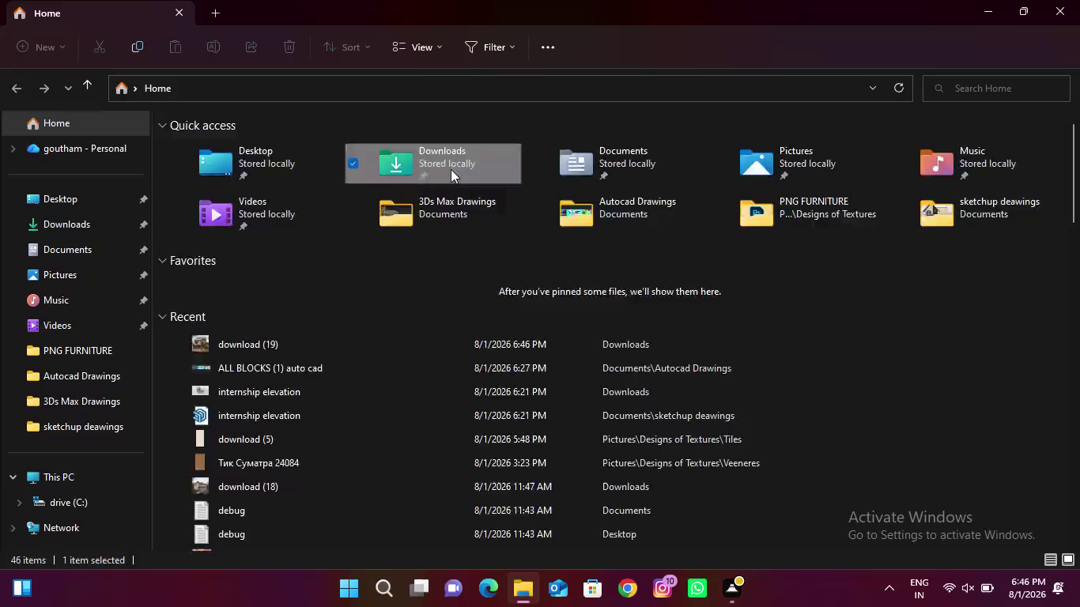
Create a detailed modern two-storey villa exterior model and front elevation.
Open Downloads, launch download (19).jpg in Photos, and maximize the viewer.
double_click(186, 179)
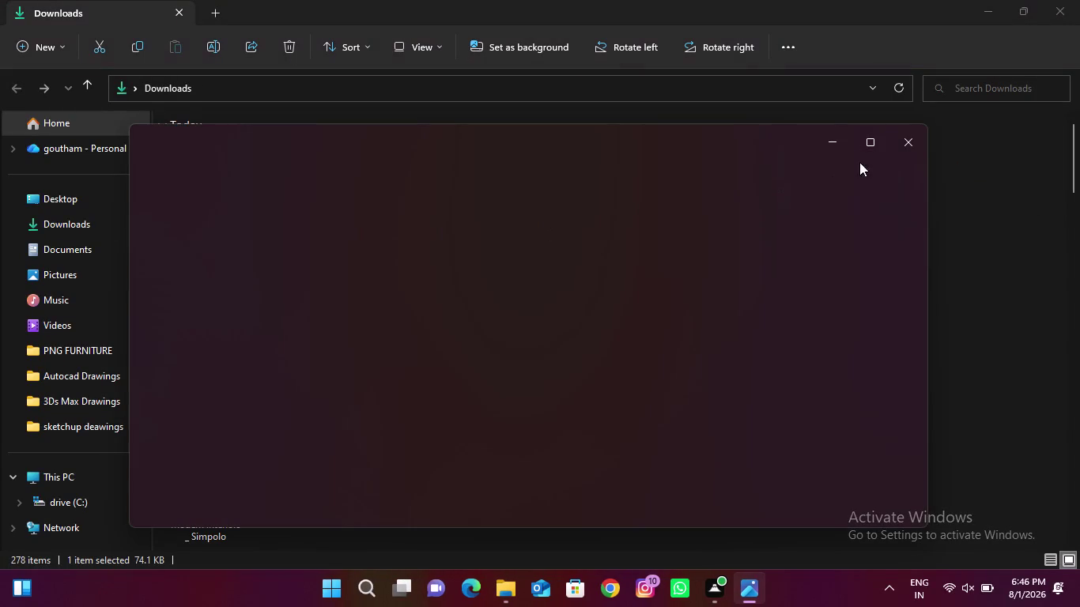
click(876, 142)
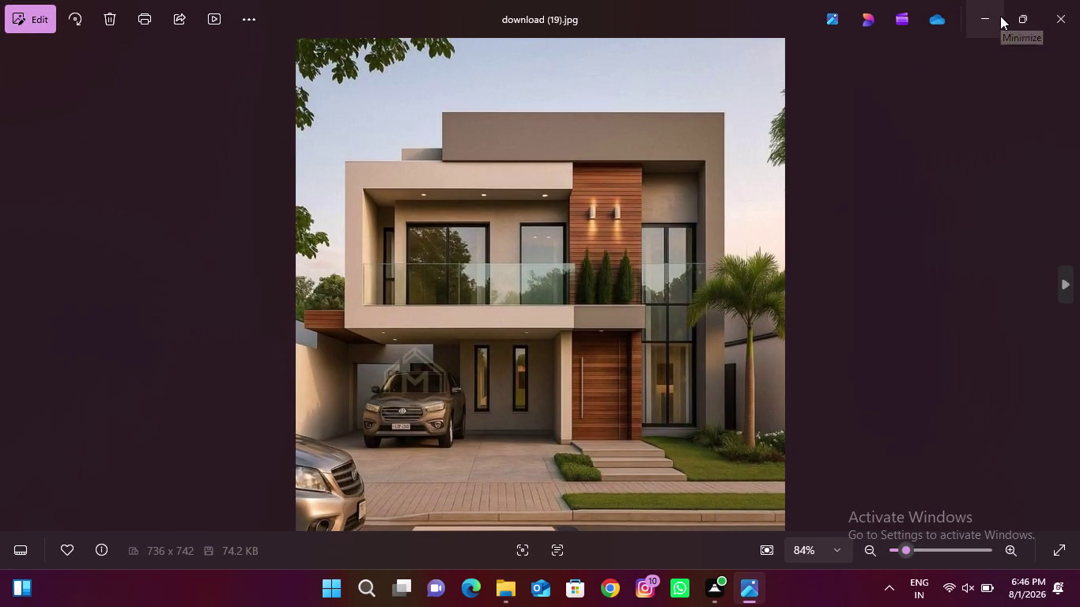
Zoom the house image to 100%, then minimize Photos back to Downloads.
scroll(up, 3)
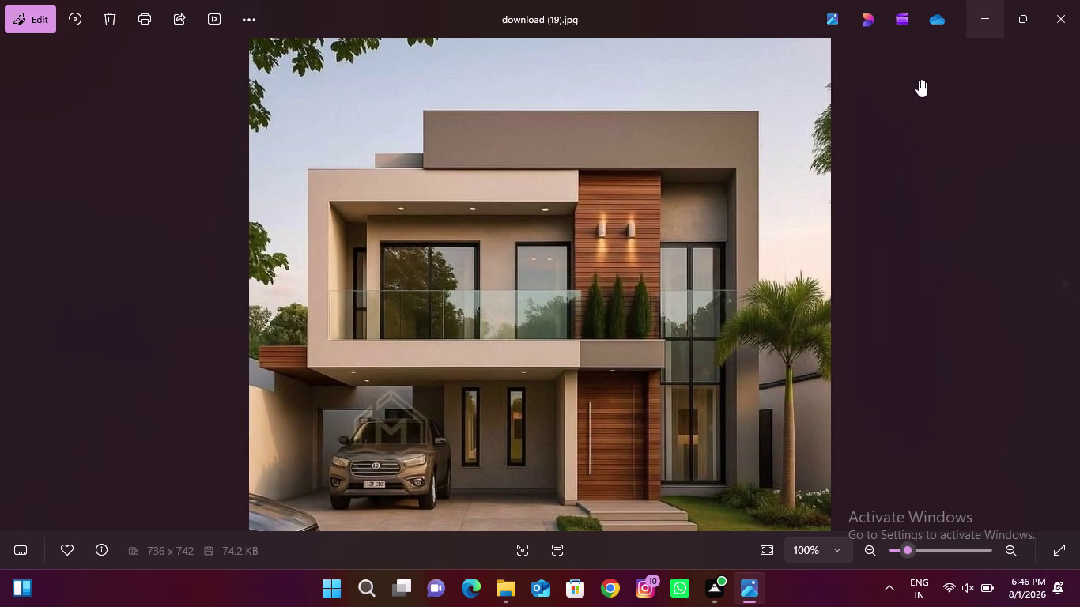
click(974, 15)
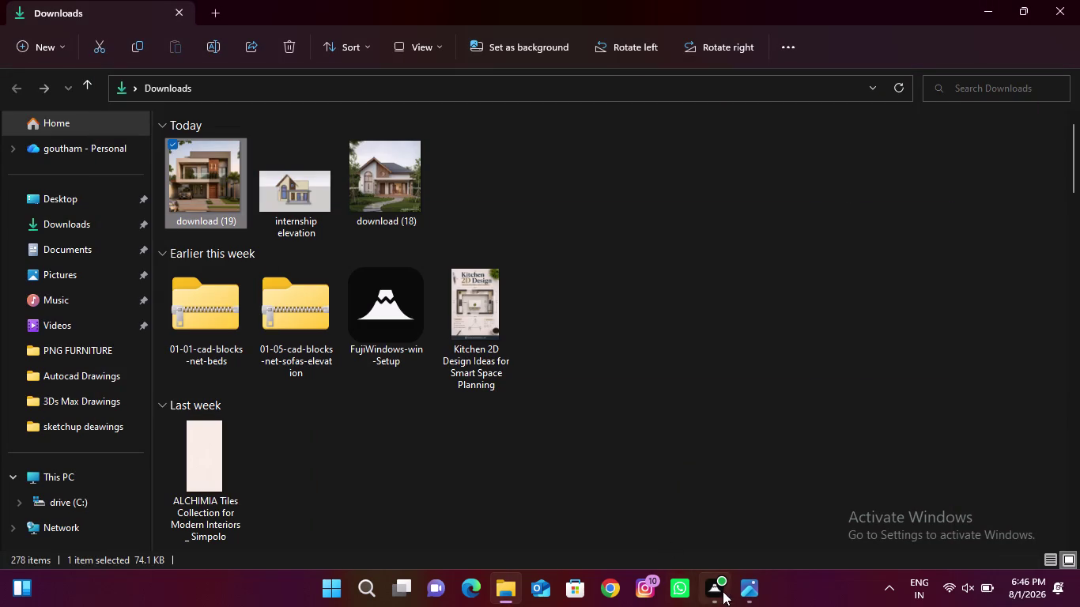